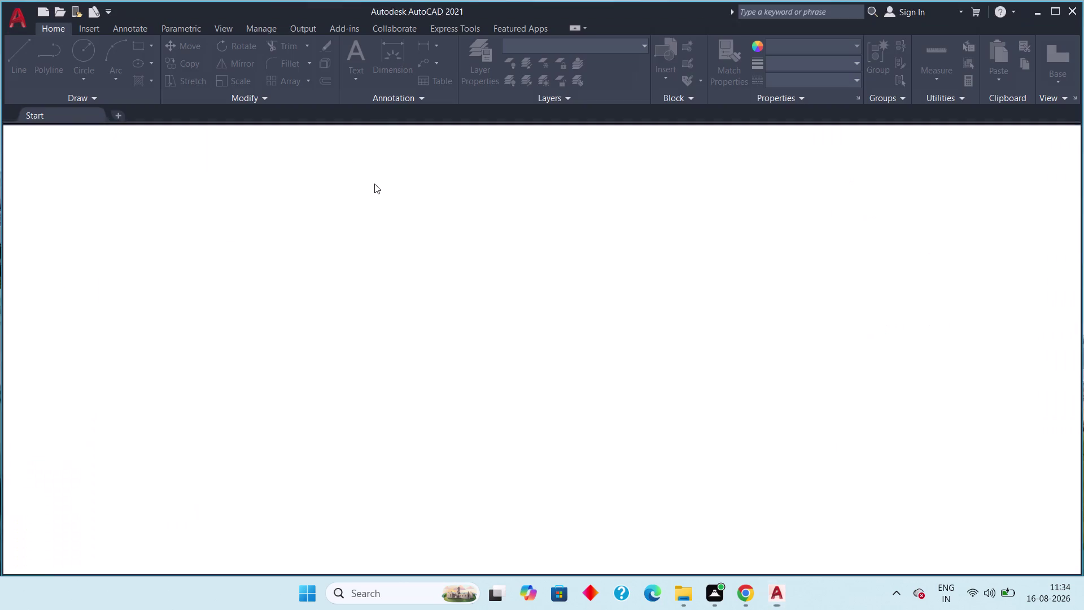
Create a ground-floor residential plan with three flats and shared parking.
Pick acad.dwt from the Start page templates list to create Drawing1.
scroll(down, 3)
scroll(down, 3)
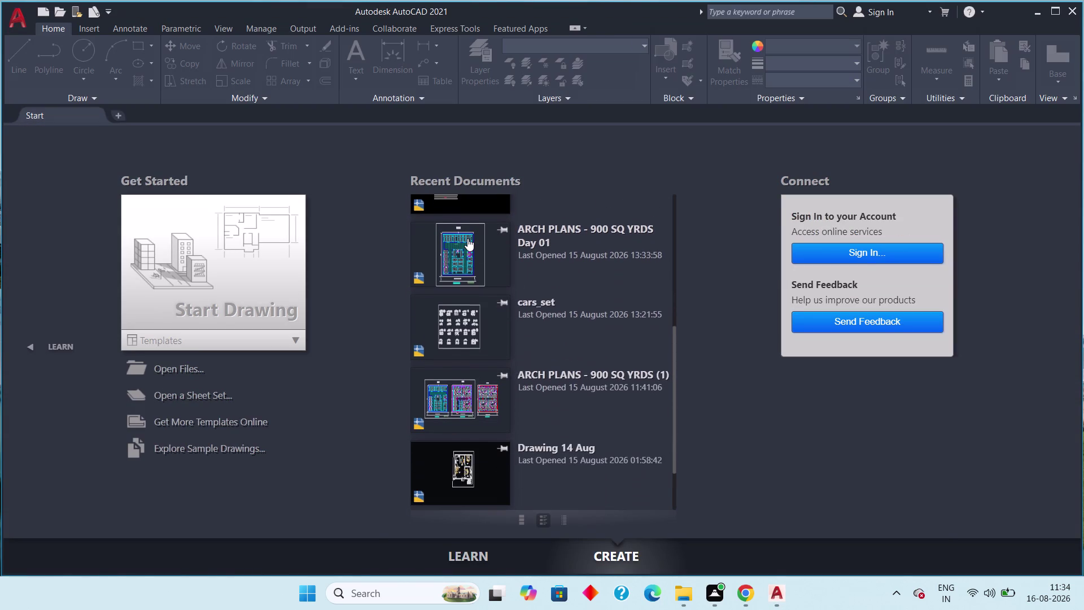
scroll(up, 3)
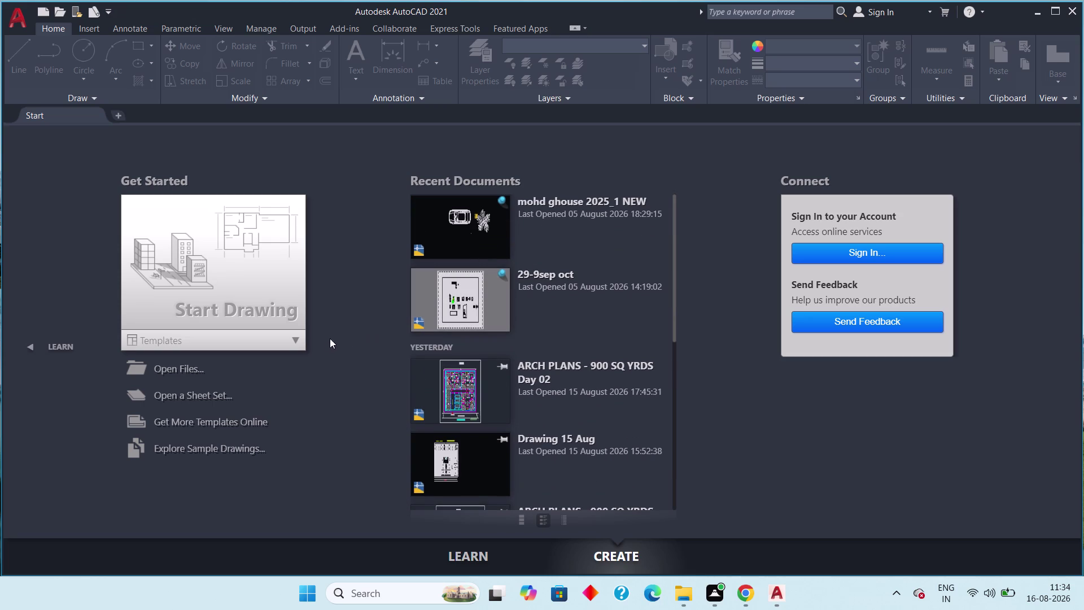
click(294, 338)
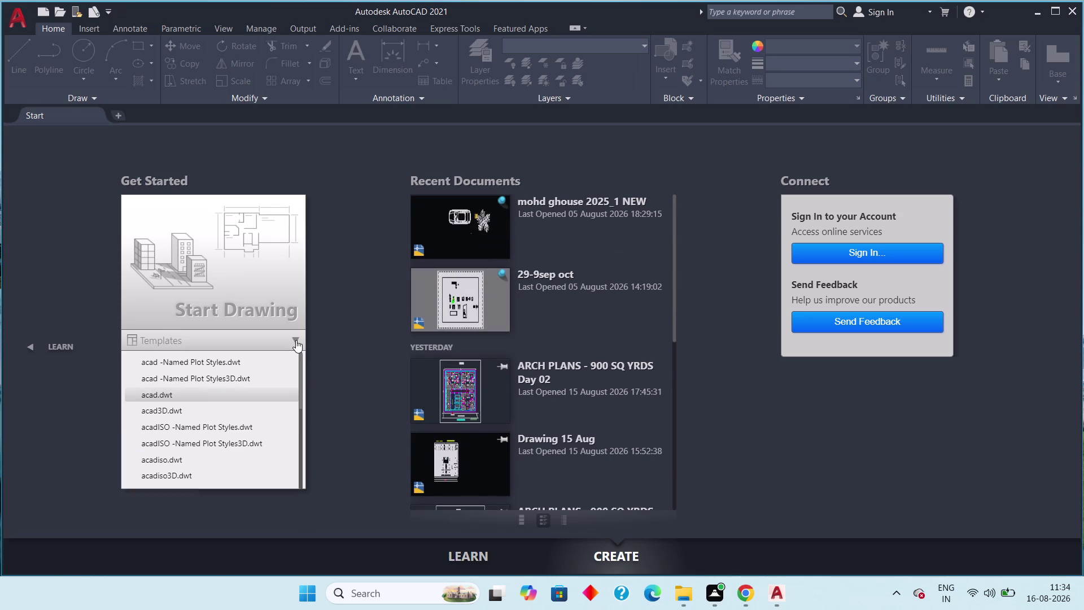
click(186, 390)
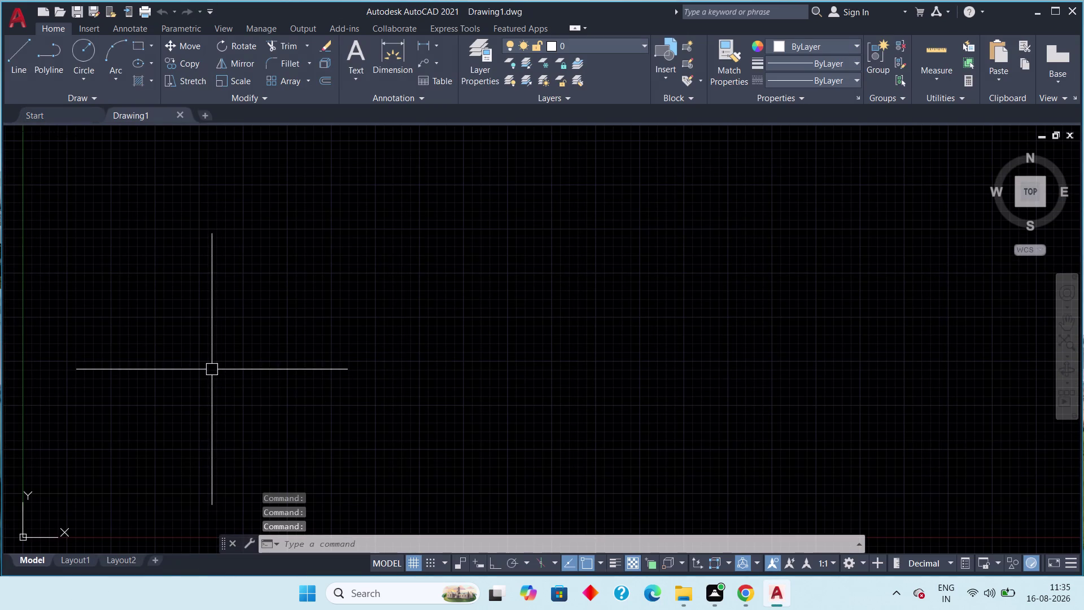
Cancel any active command in Drawing1 by pressing Esc twice.
key(Escape)
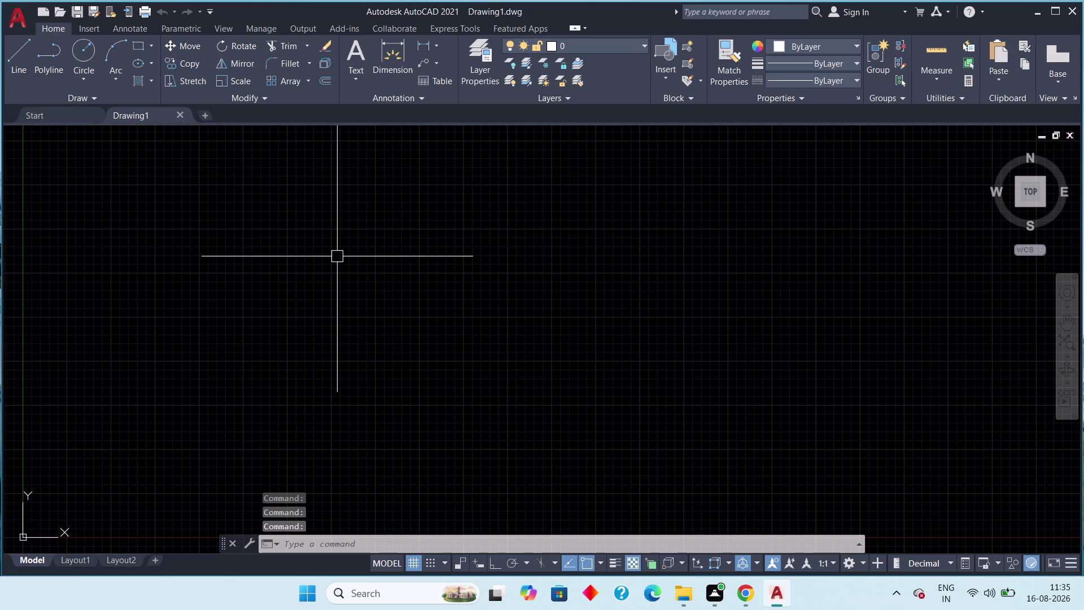
key(Escape)
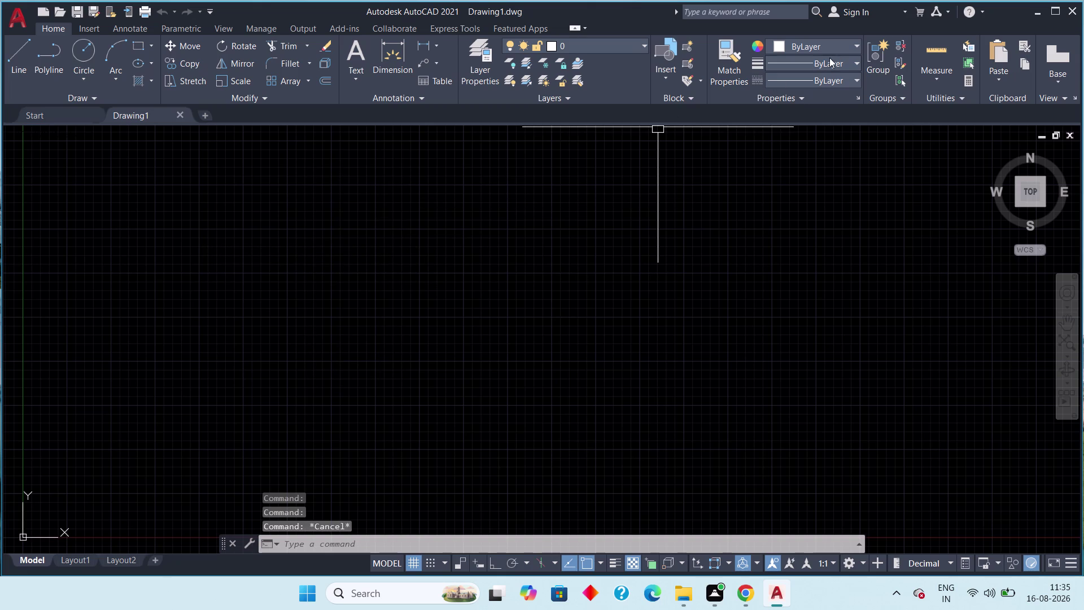
click(1055, 7)
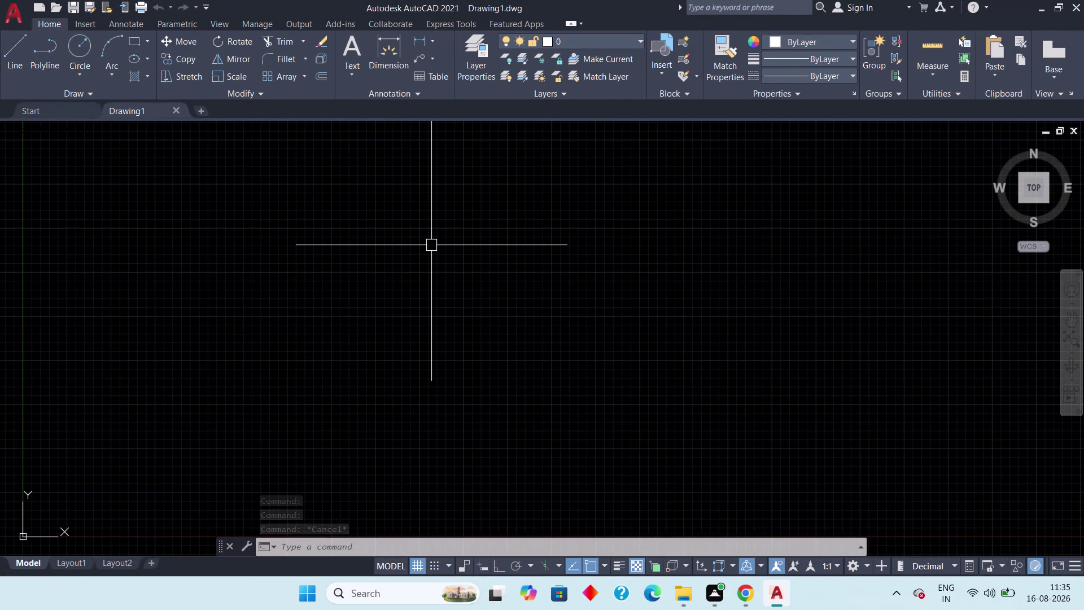
Via UN, set length type to Engineering with 0'-0.0" precision and apply.
text(un)
key(Return)
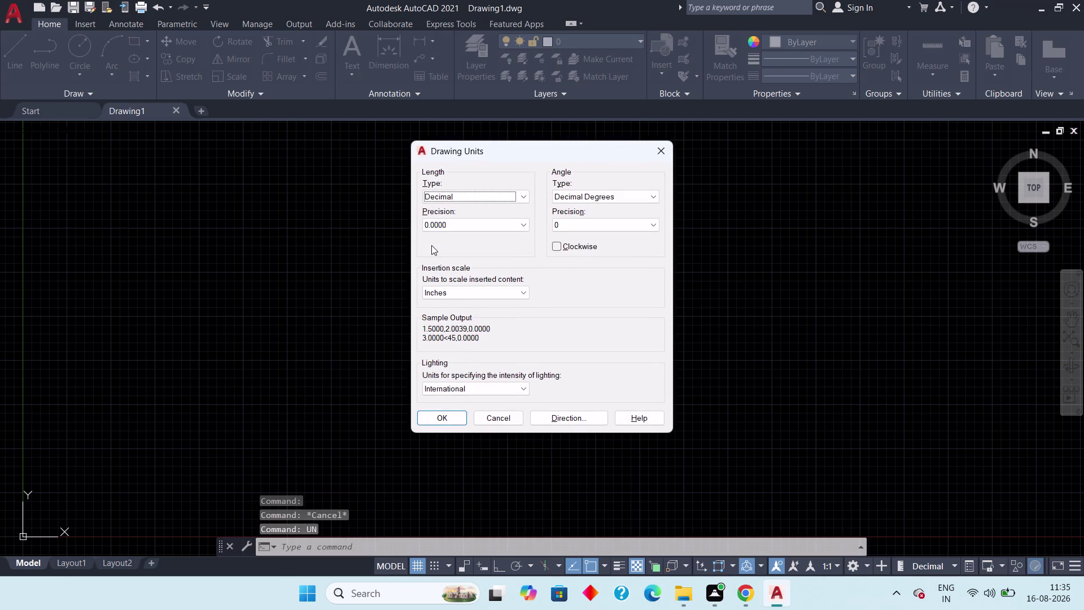
click(516, 189)
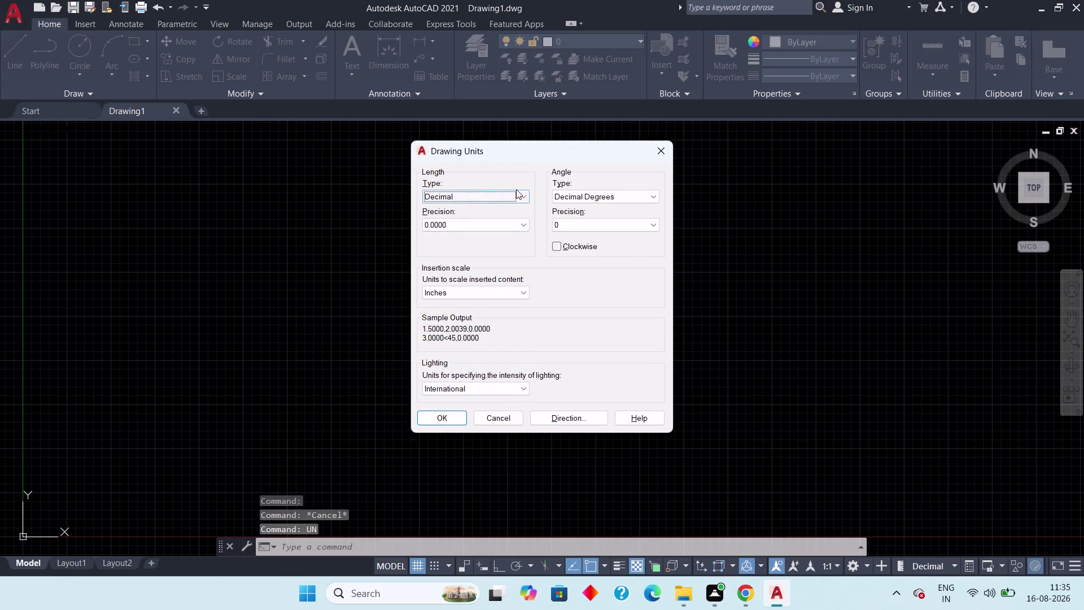
click(514, 195)
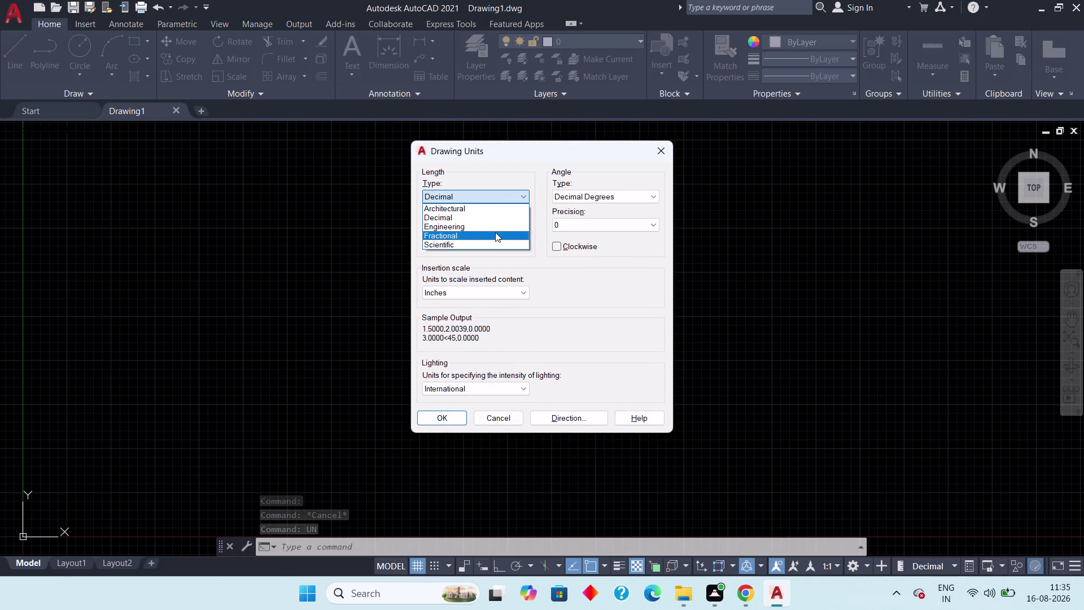
click(495, 225)
click(492, 224)
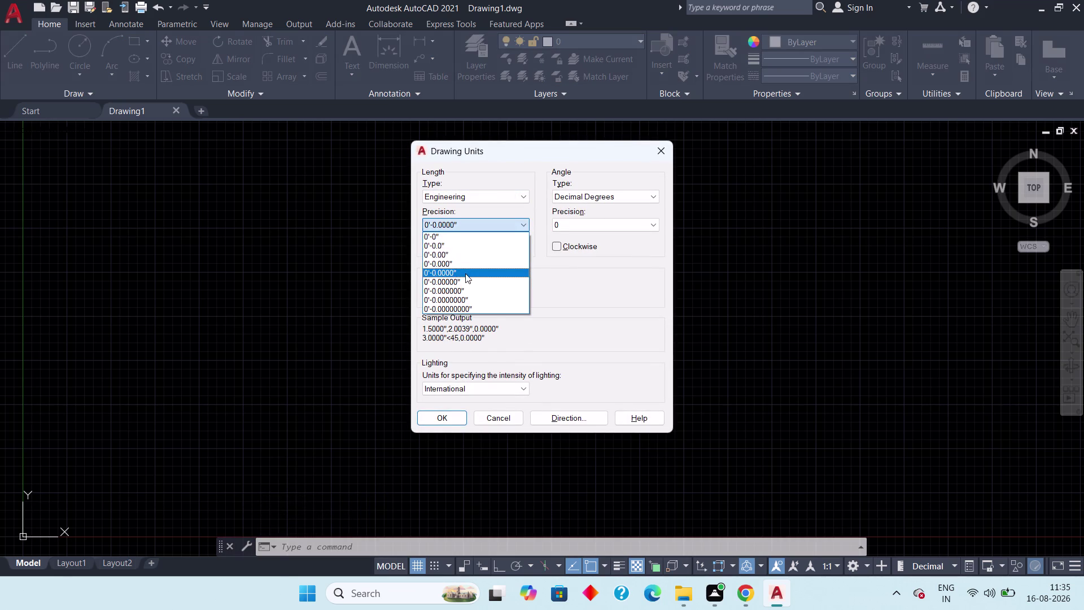
click(470, 248)
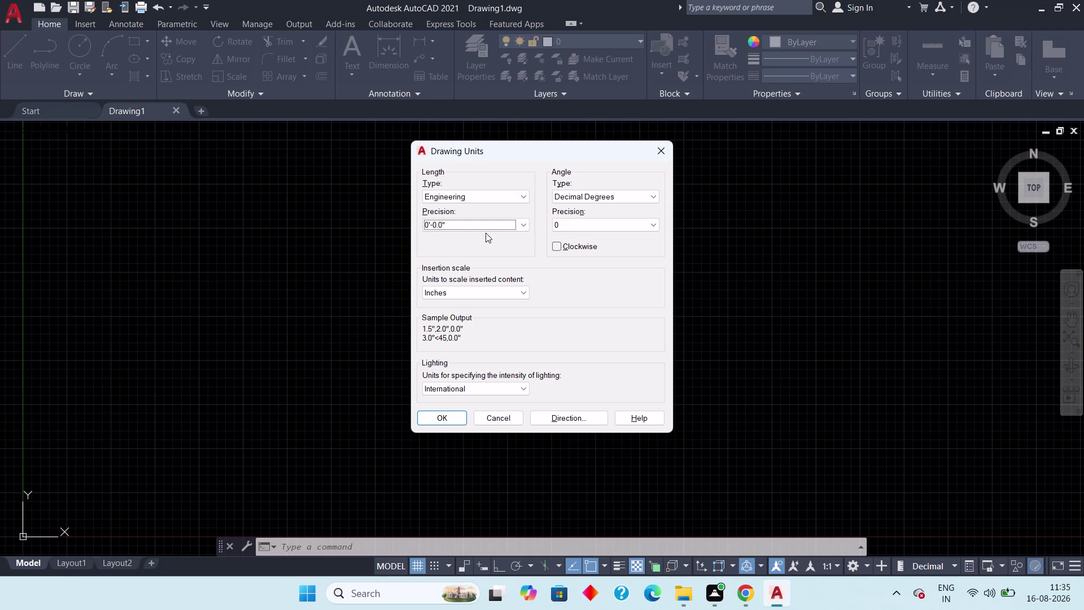
click(484, 217)
click(484, 223)
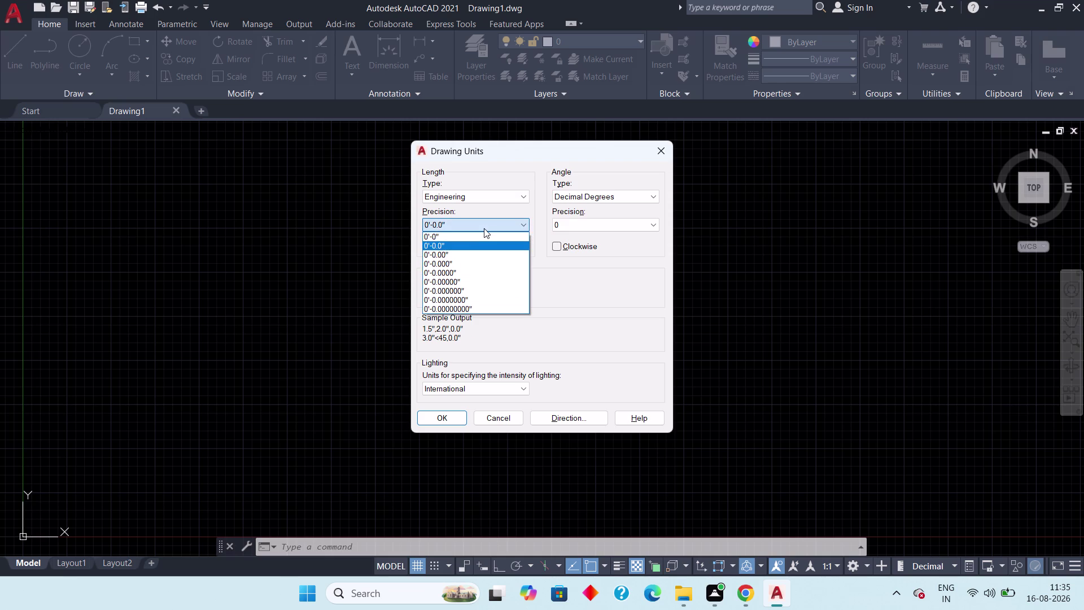
click(438, 243)
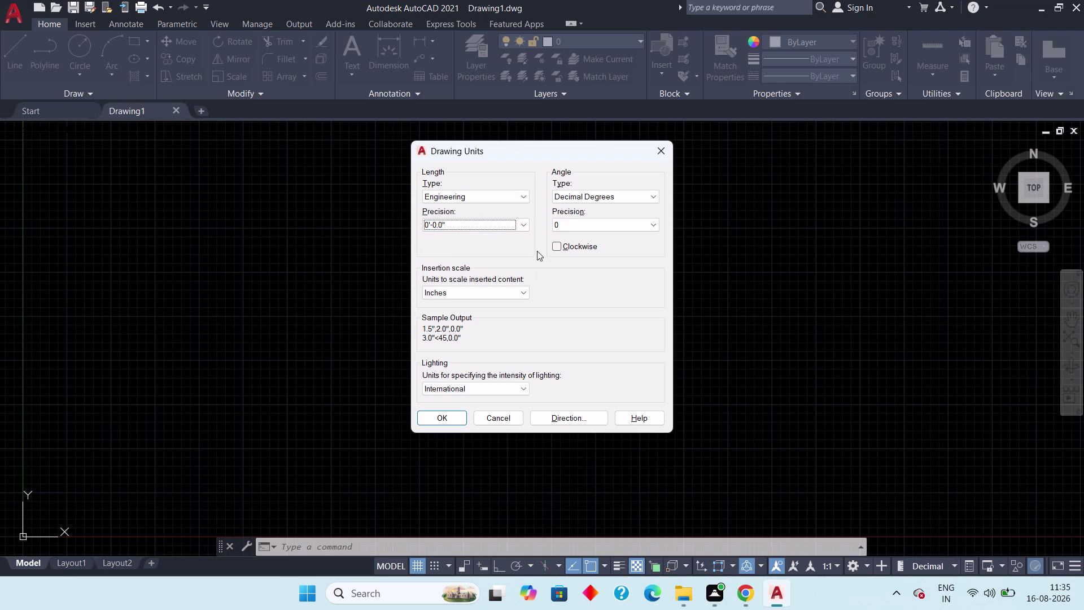
click(449, 419)
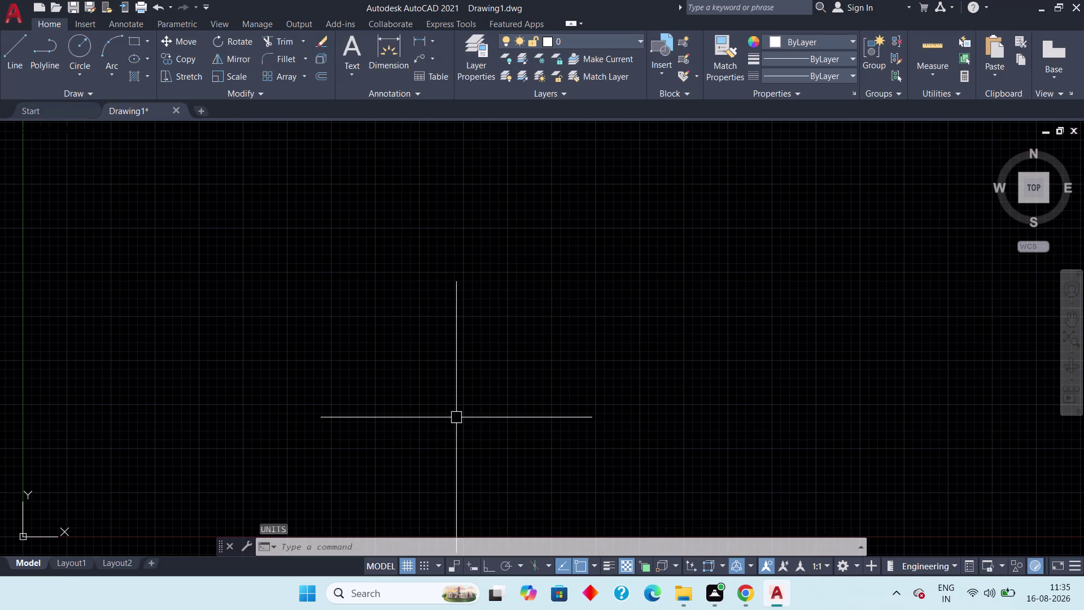
Open the Dimension Style Manager with the D alias, showing Standard as current.
text(d)
key(space)
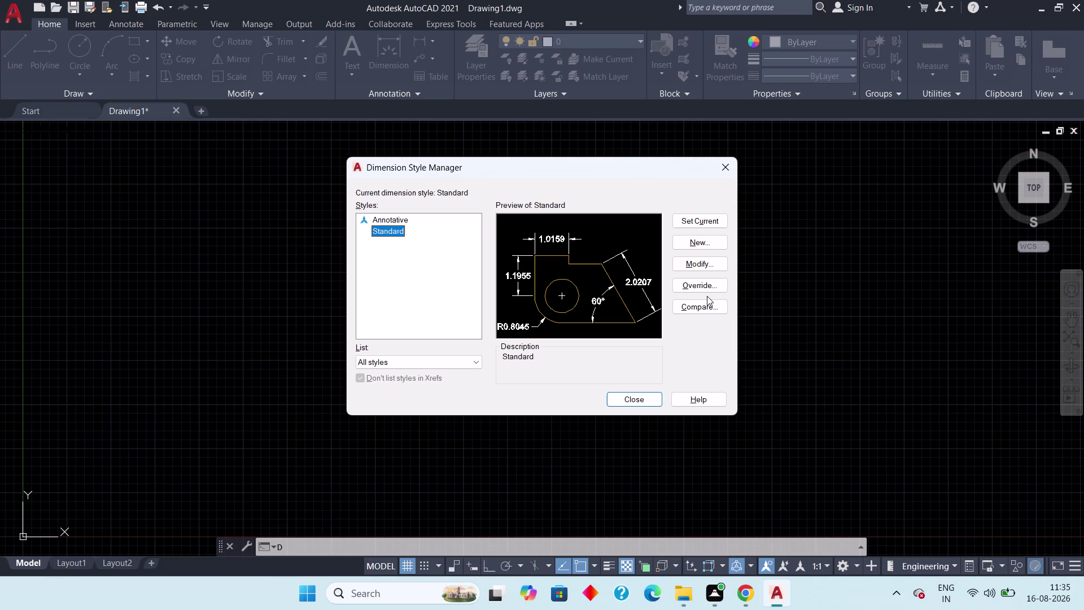
Modify Standard's primary units to Engineering format with 0'-0.0" precision.
double_click(696, 262)
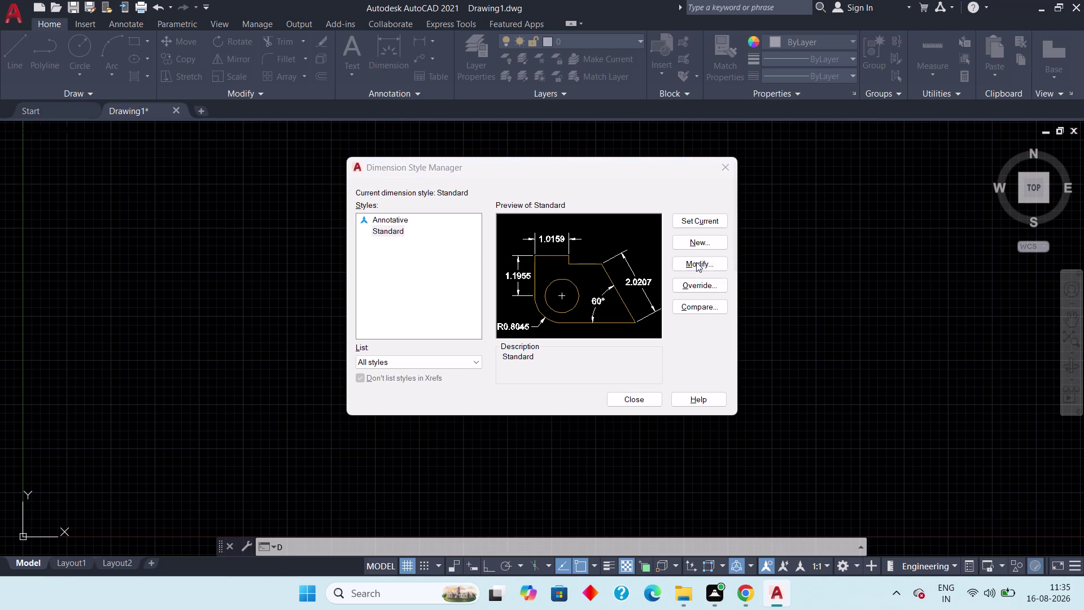
click(520, 167)
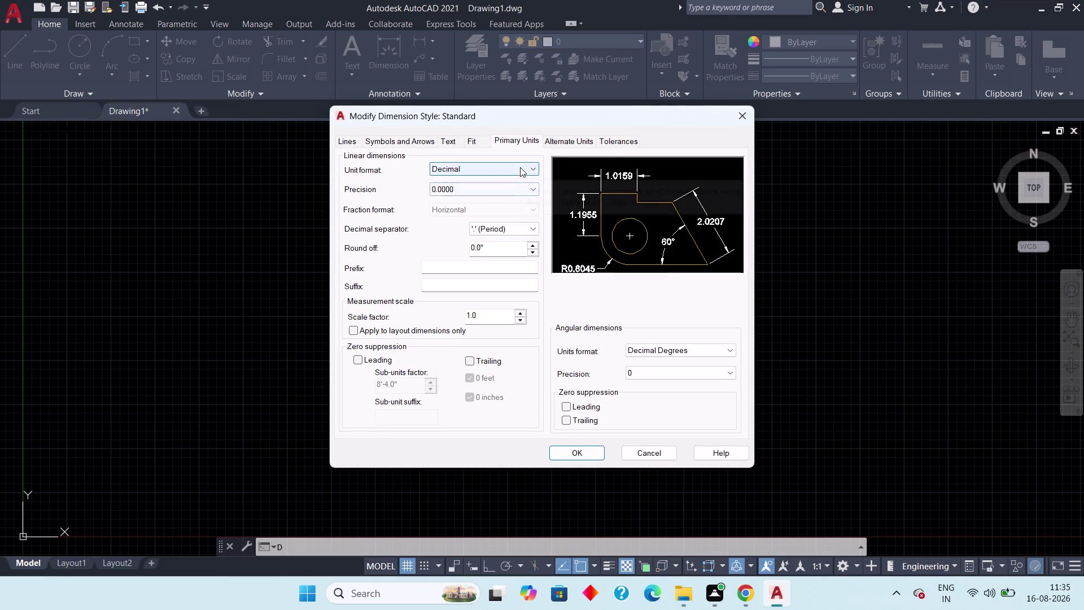
click(501, 198)
click(501, 189)
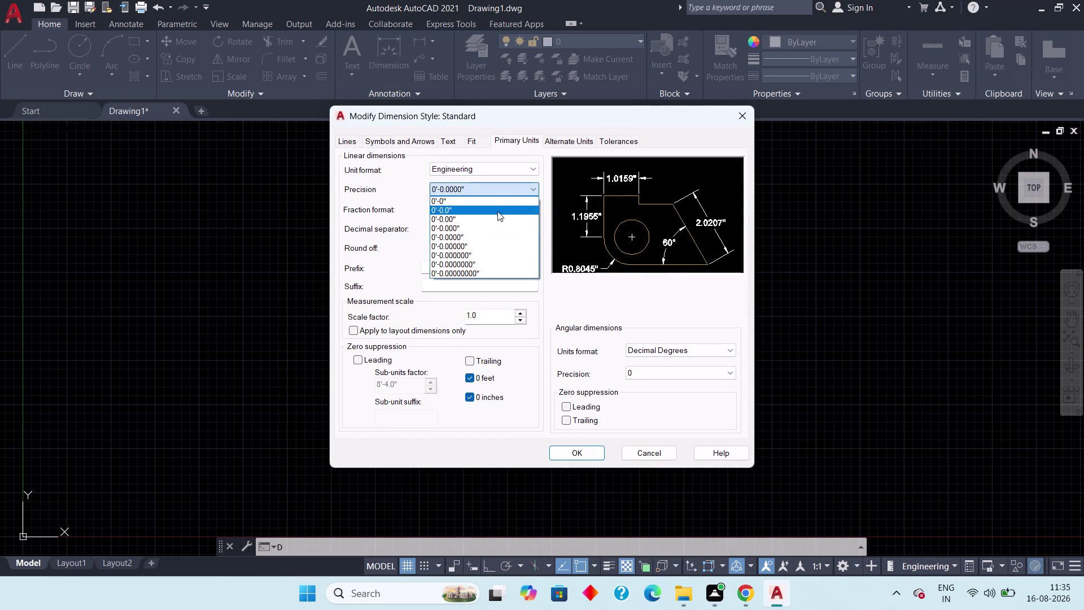
click(494, 209)
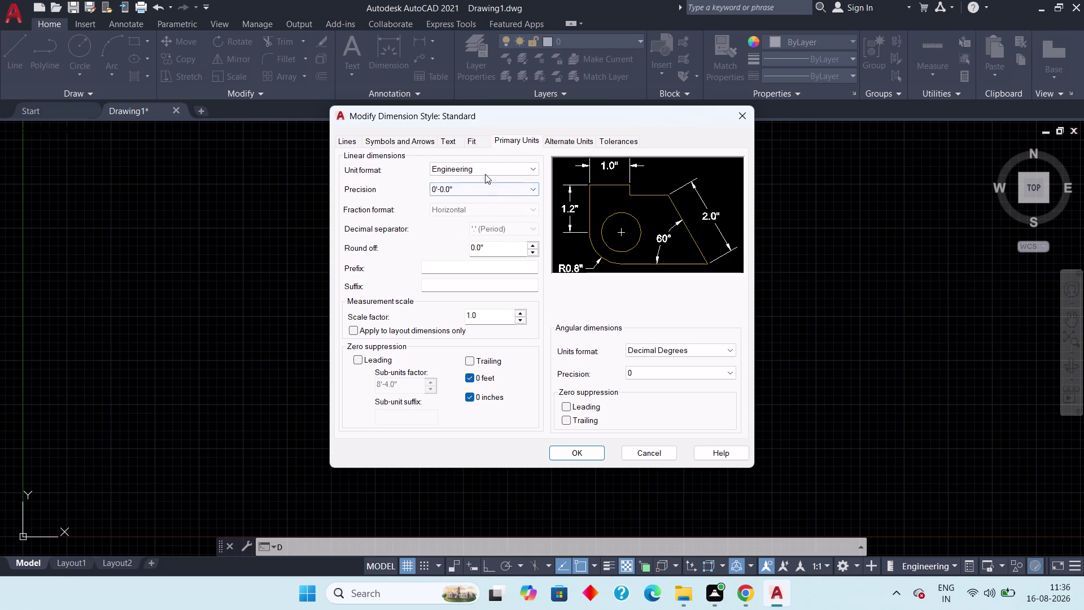
click(511, 140)
click(451, 143)
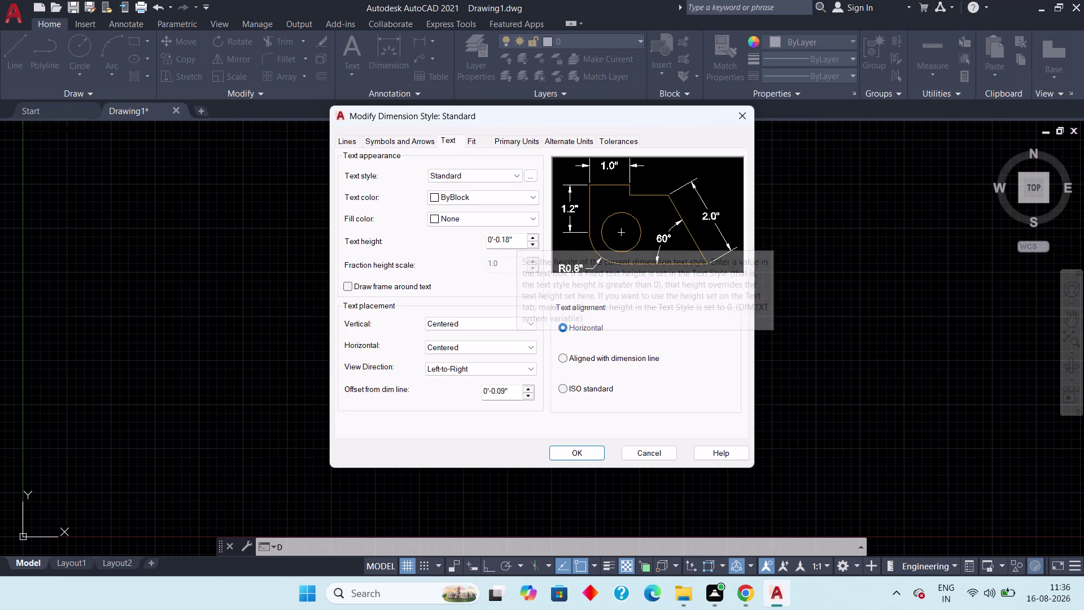
Set the Standard style's text height to 6".
click(516, 241)
drag(517, 241, 425, 242)
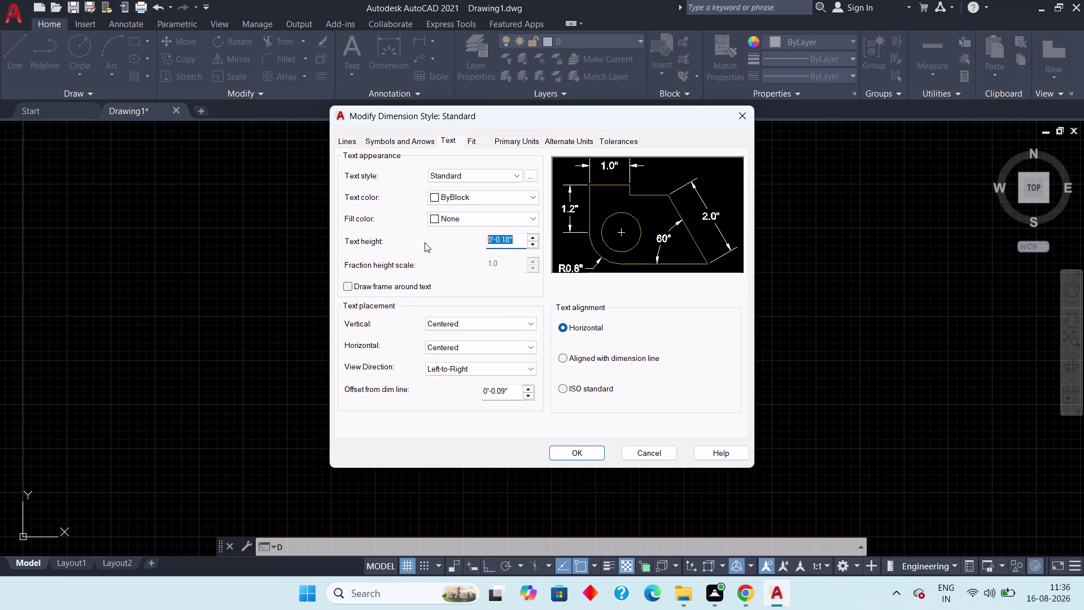
key(6)
key(shift+quotedbl)
key(Return)
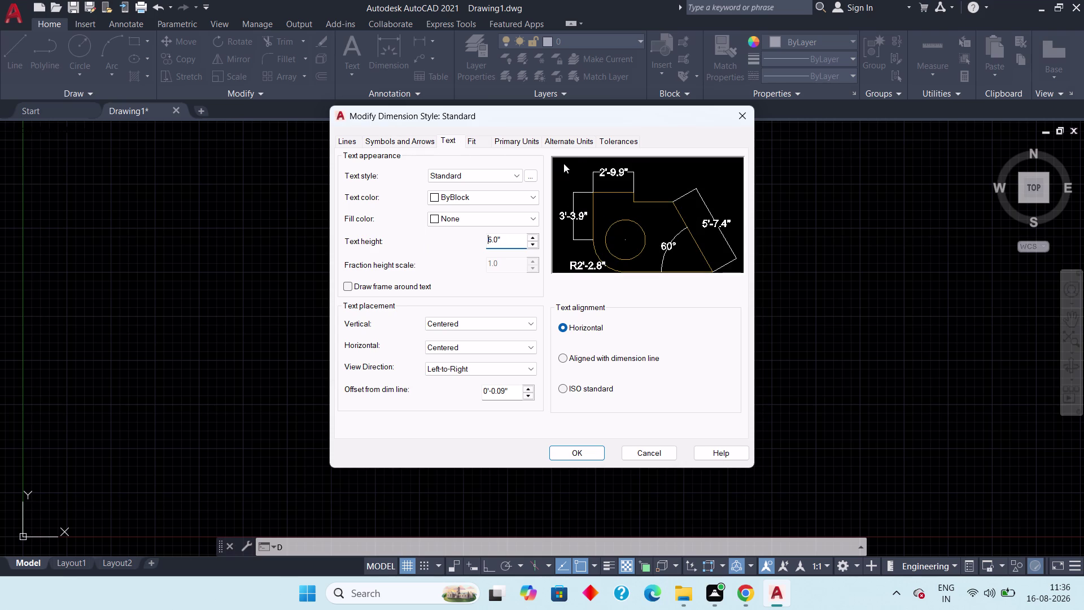
Review the Standard style's Primary Units settings again.
click(518, 139)
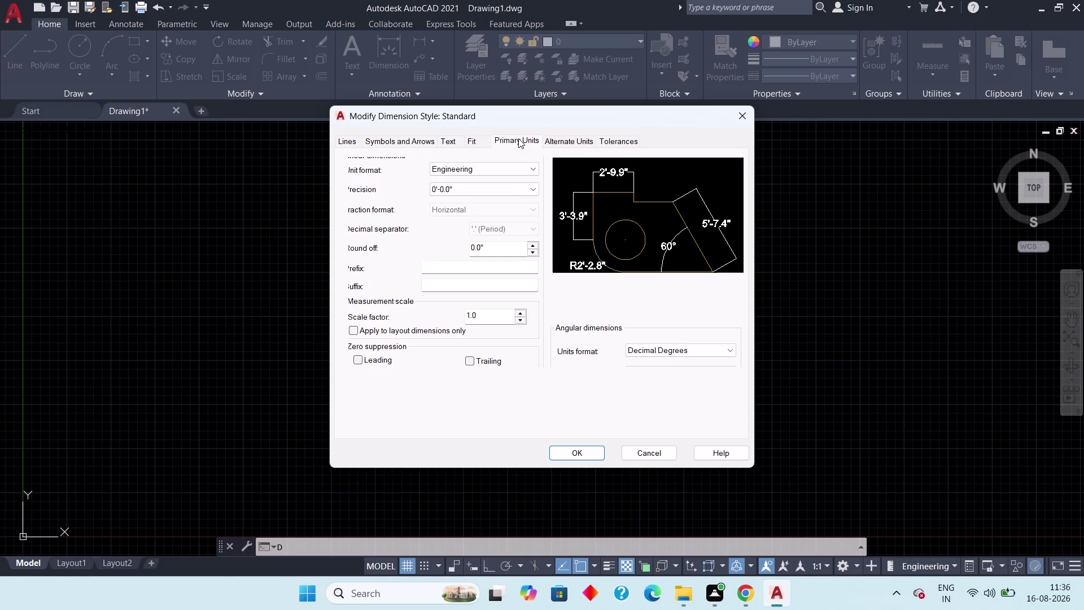
click(499, 250)
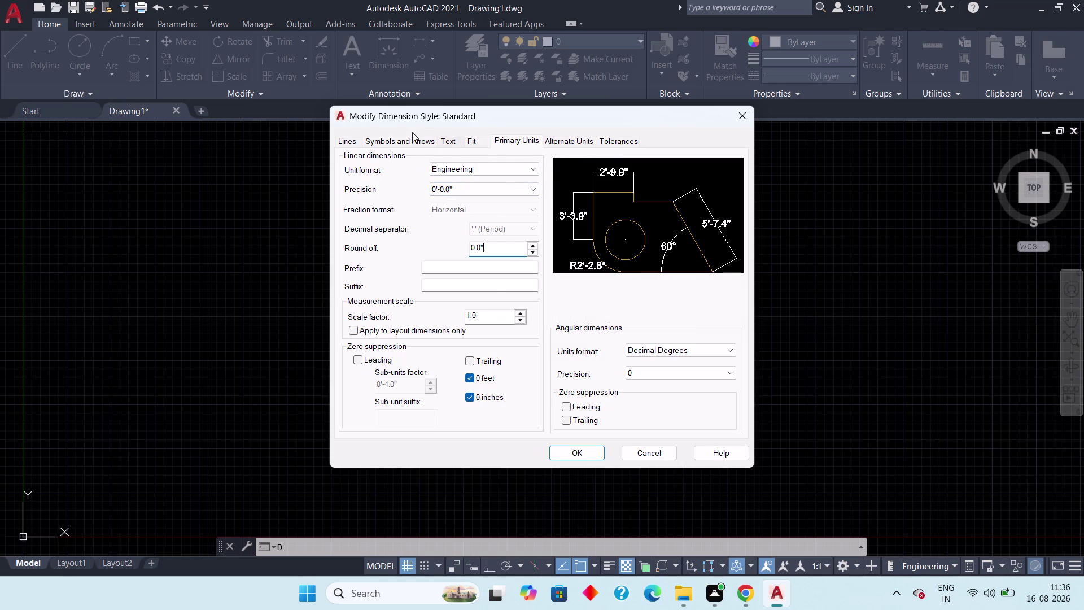
click(390, 141)
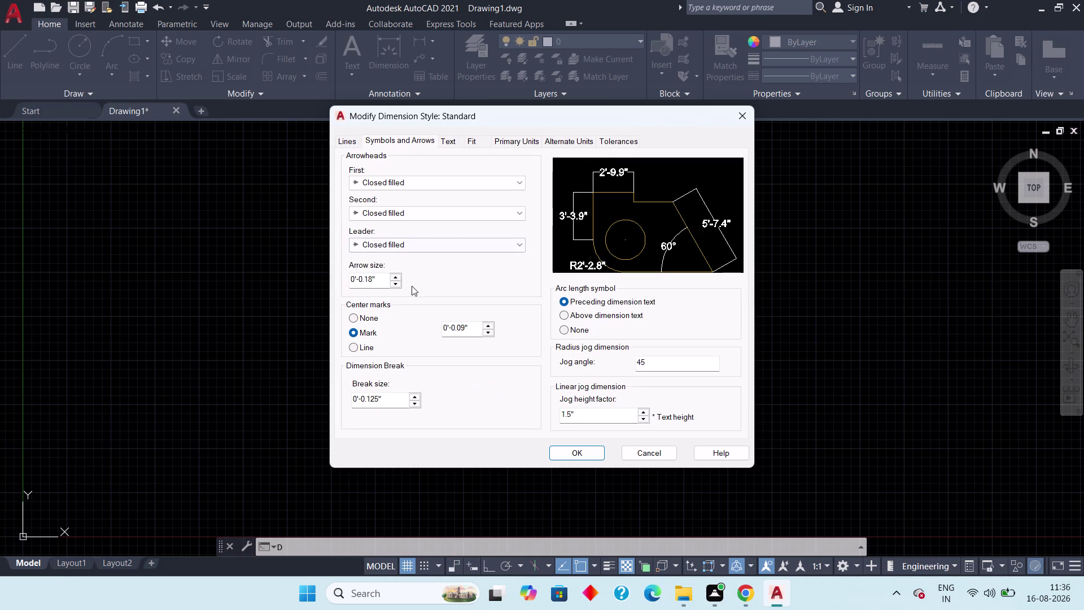
Set the Standard style's arrow size to 6" and accept the edits with OK.
click(383, 276)
drag(384, 276, 345, 283)
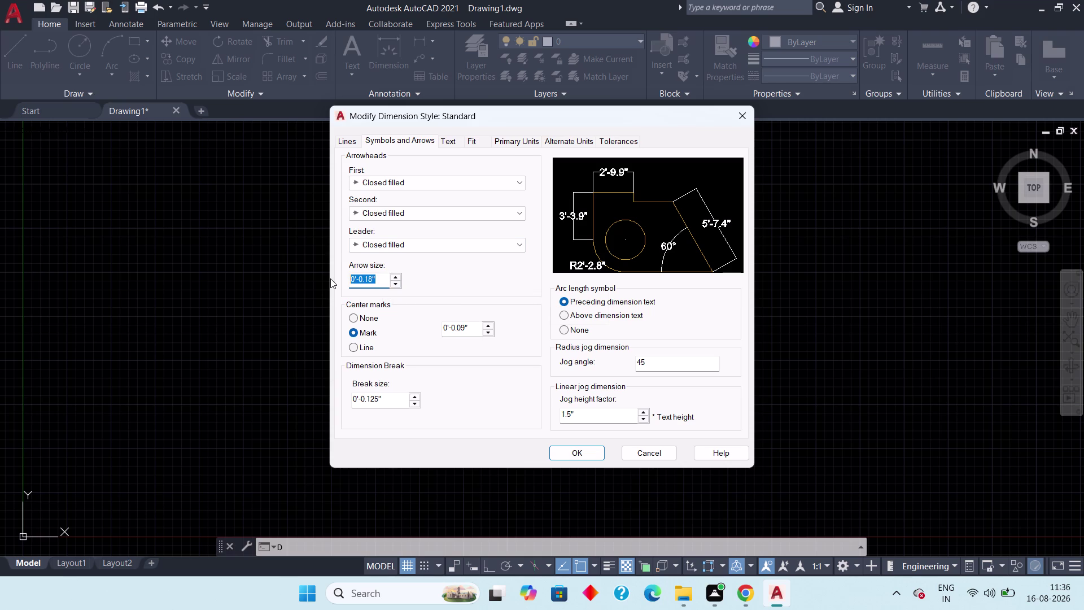
key(6)
key(shift+quotedbl)
key(Return)
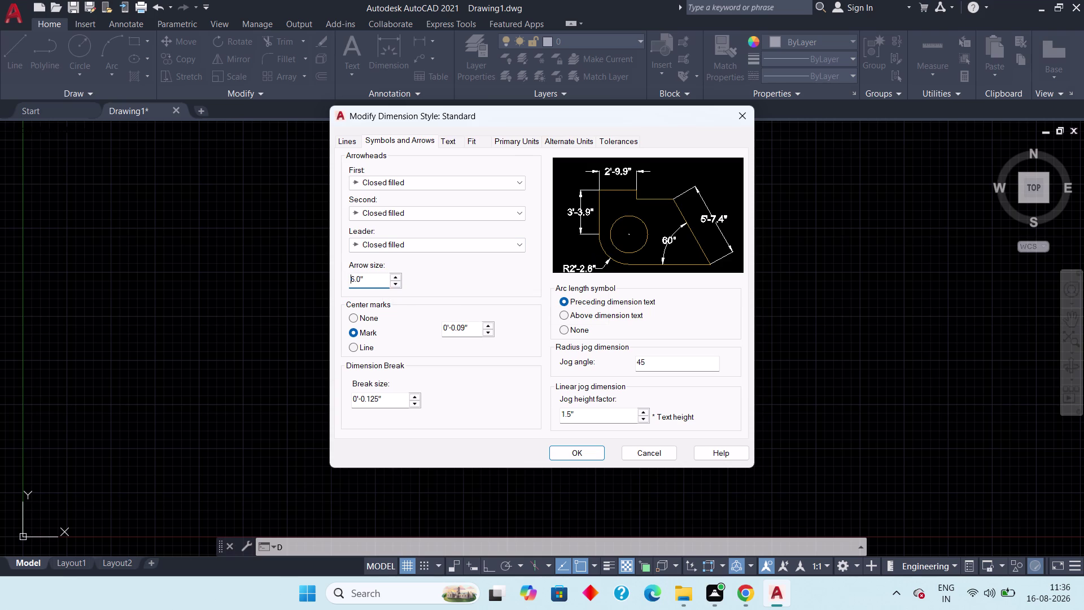
click(575, 457)
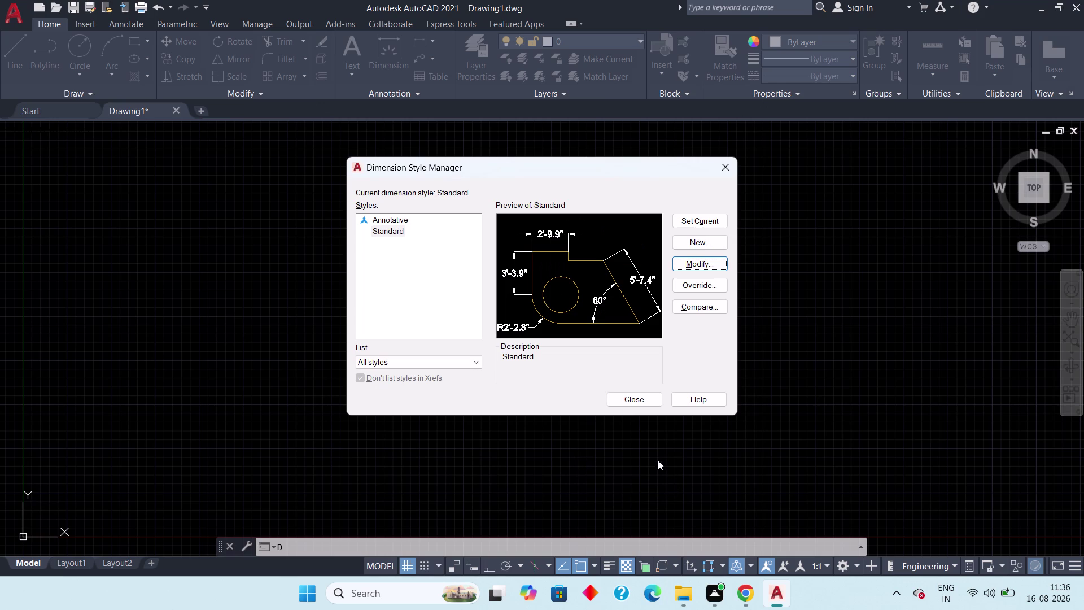
Close the Dimension Style Manager, then pan and zoom around empty Drawing1.
click(642, 402)
scroll(down, 3)
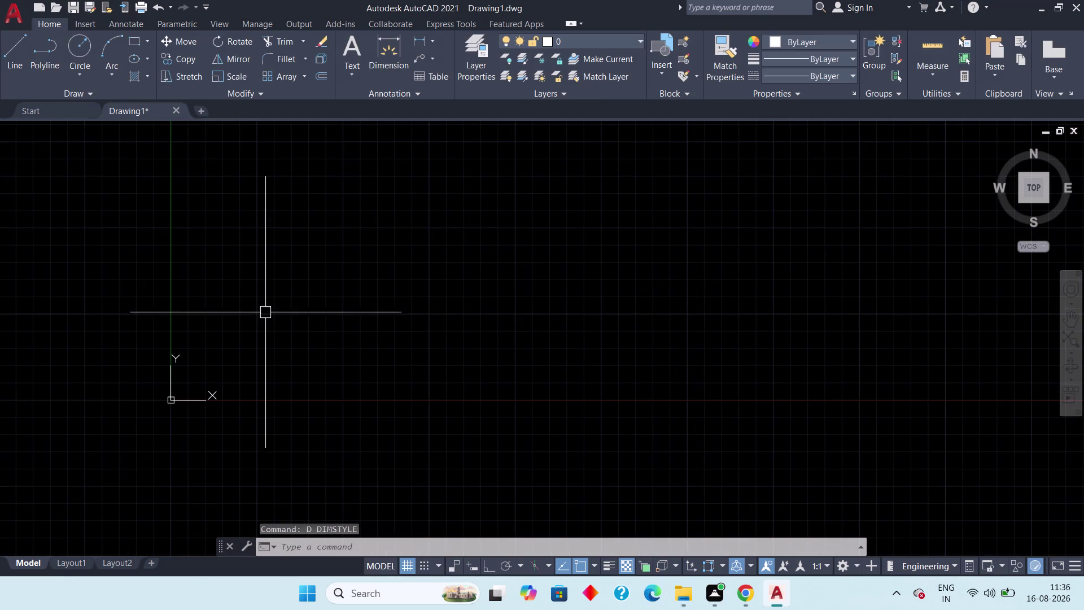
middle_drag(359, 256, 250, 337)
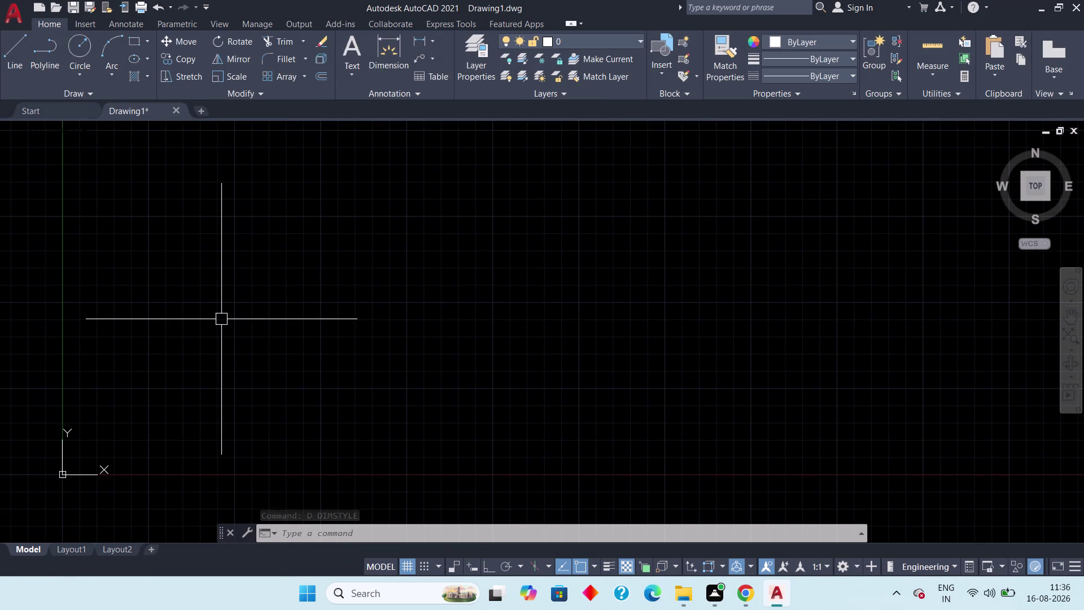
scroll(up, 3)
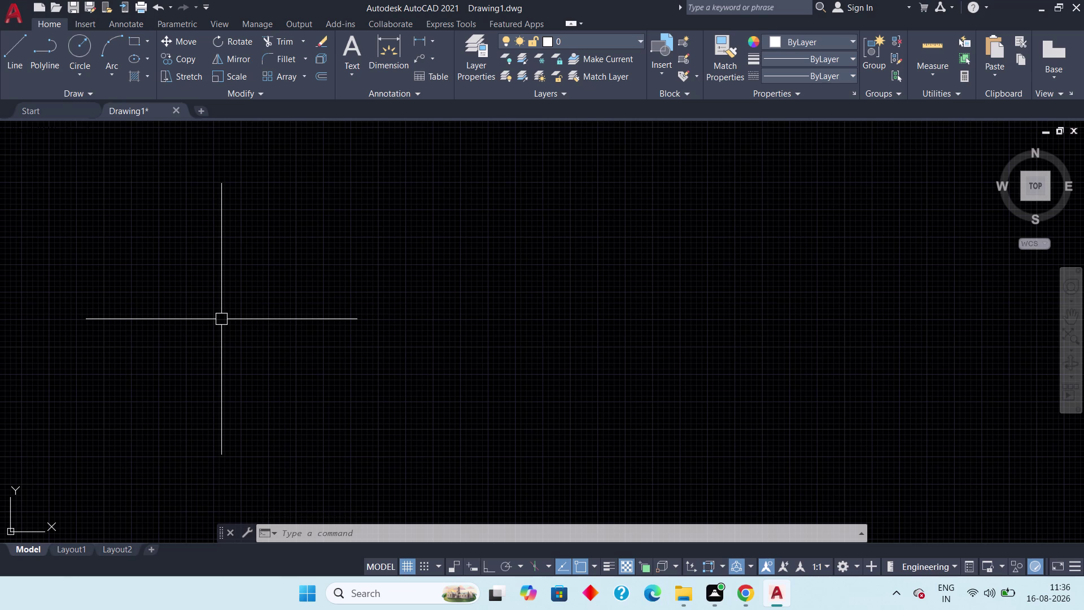